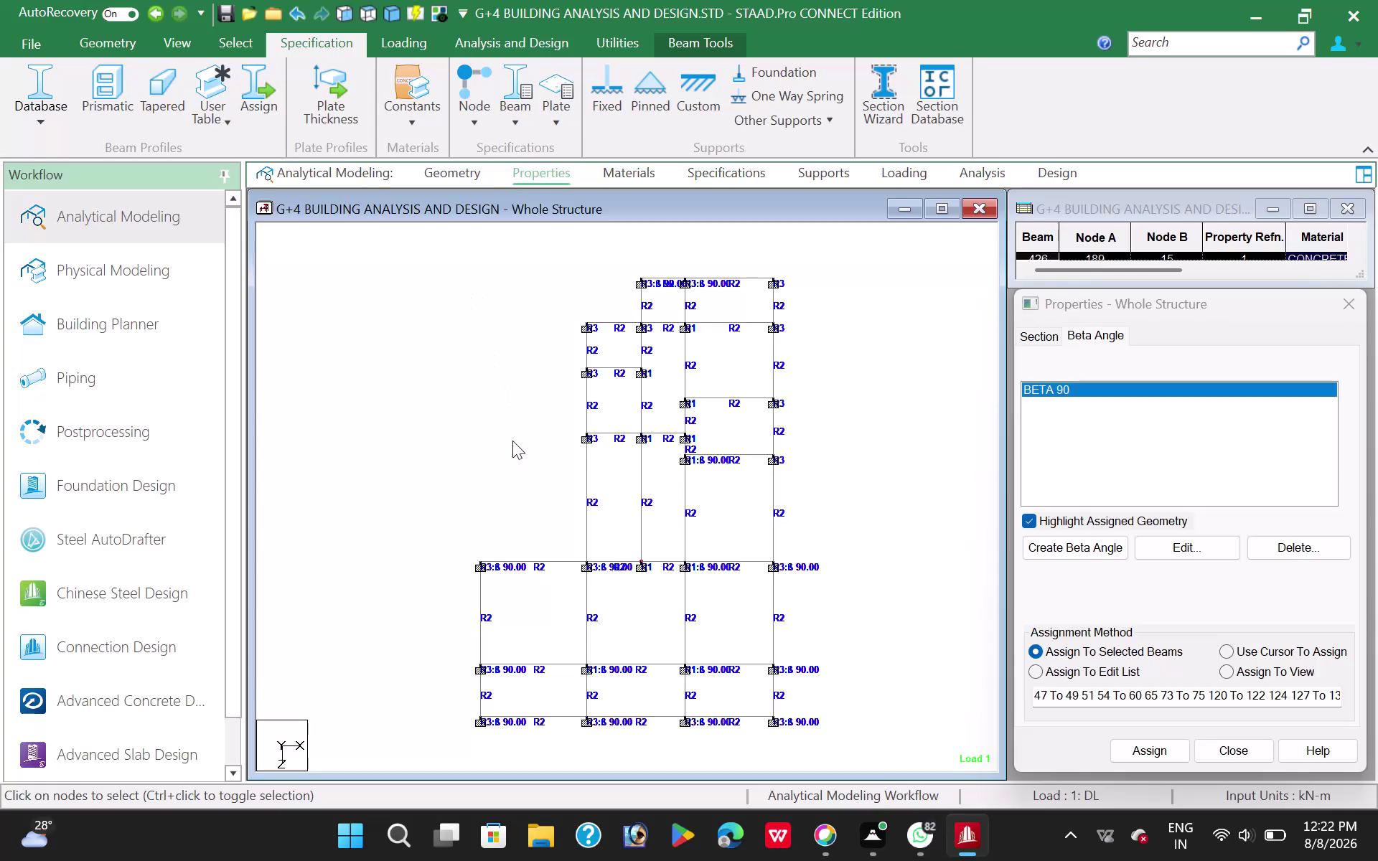
Choose 'Use Cursor To Assign' so BETA 90 applies to individually picked members.
click(512, 441)
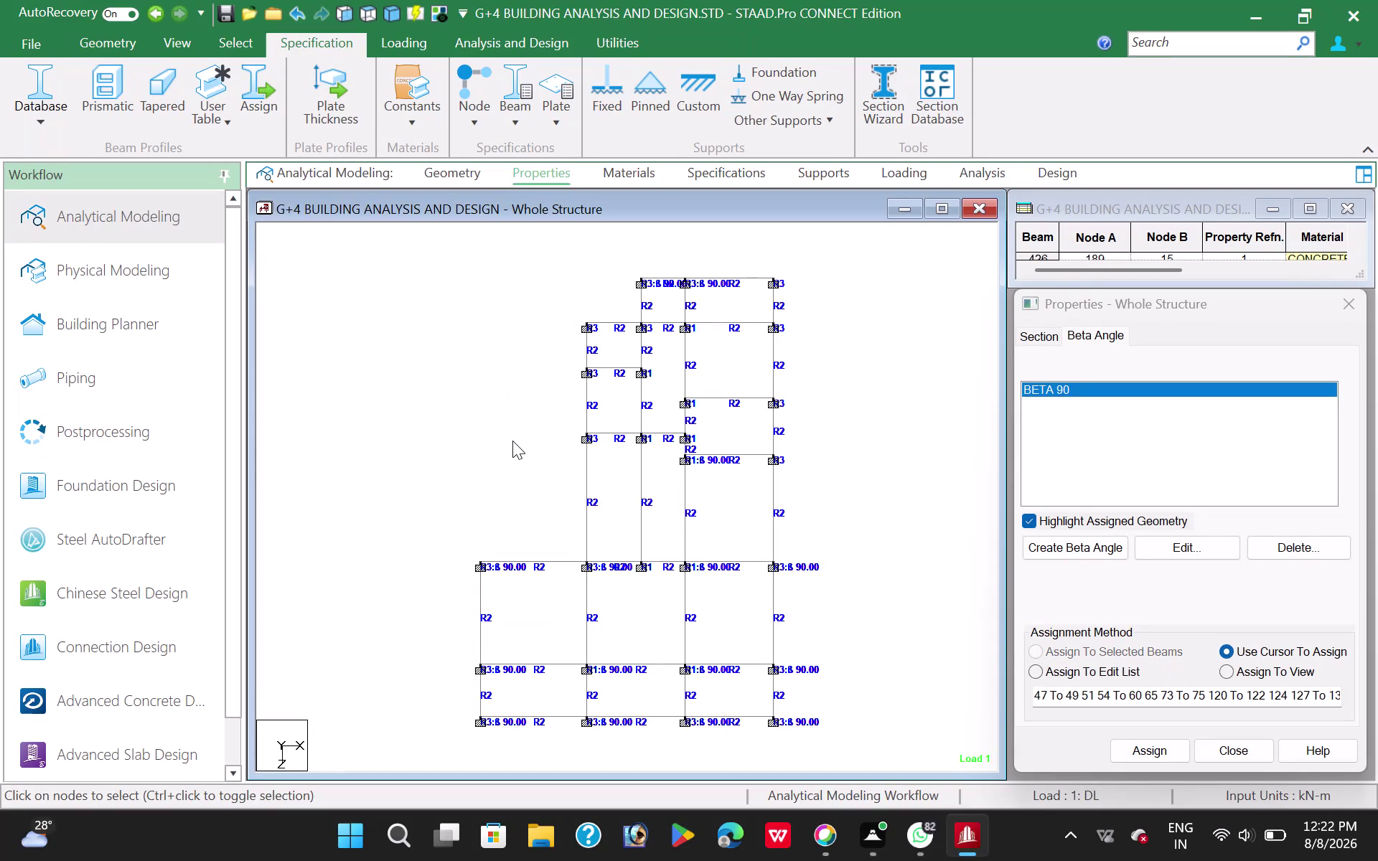